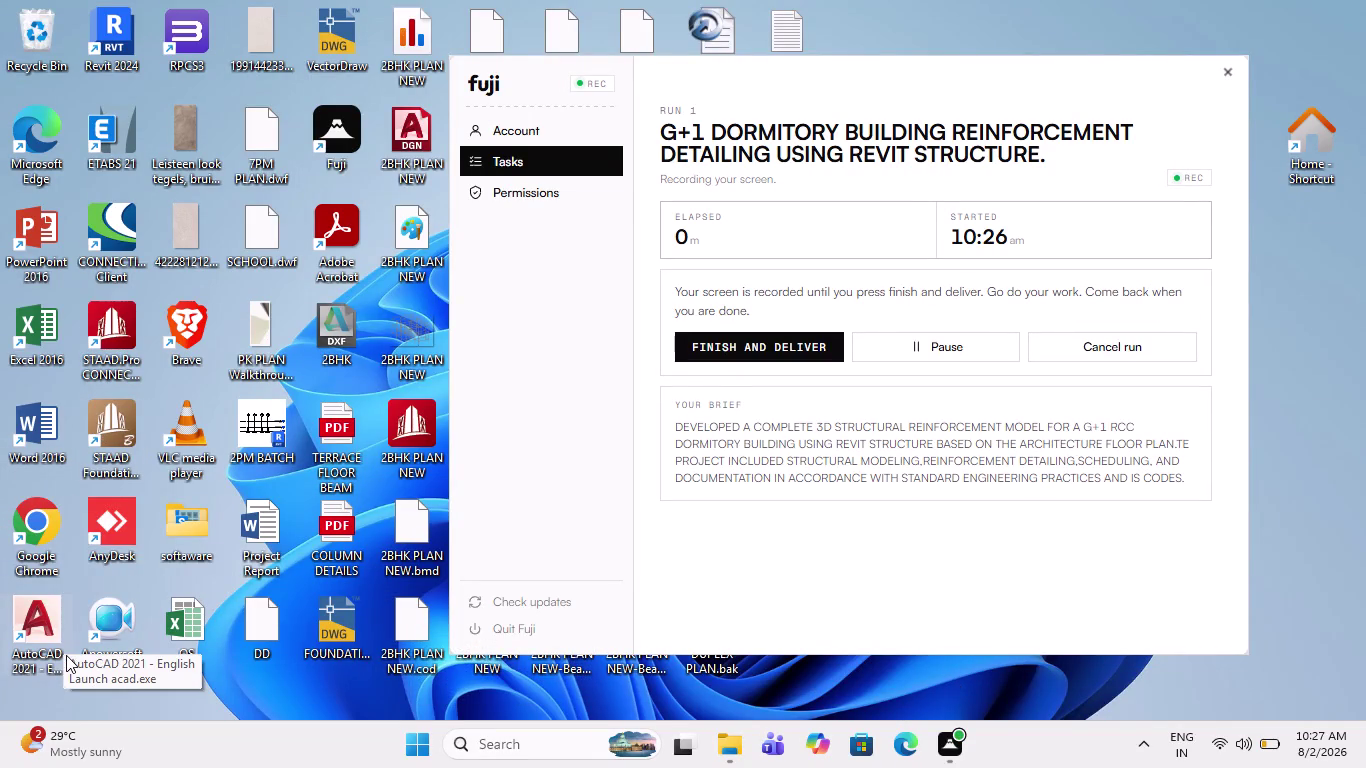
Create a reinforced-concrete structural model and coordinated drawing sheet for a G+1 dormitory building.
double_click(106, 23)
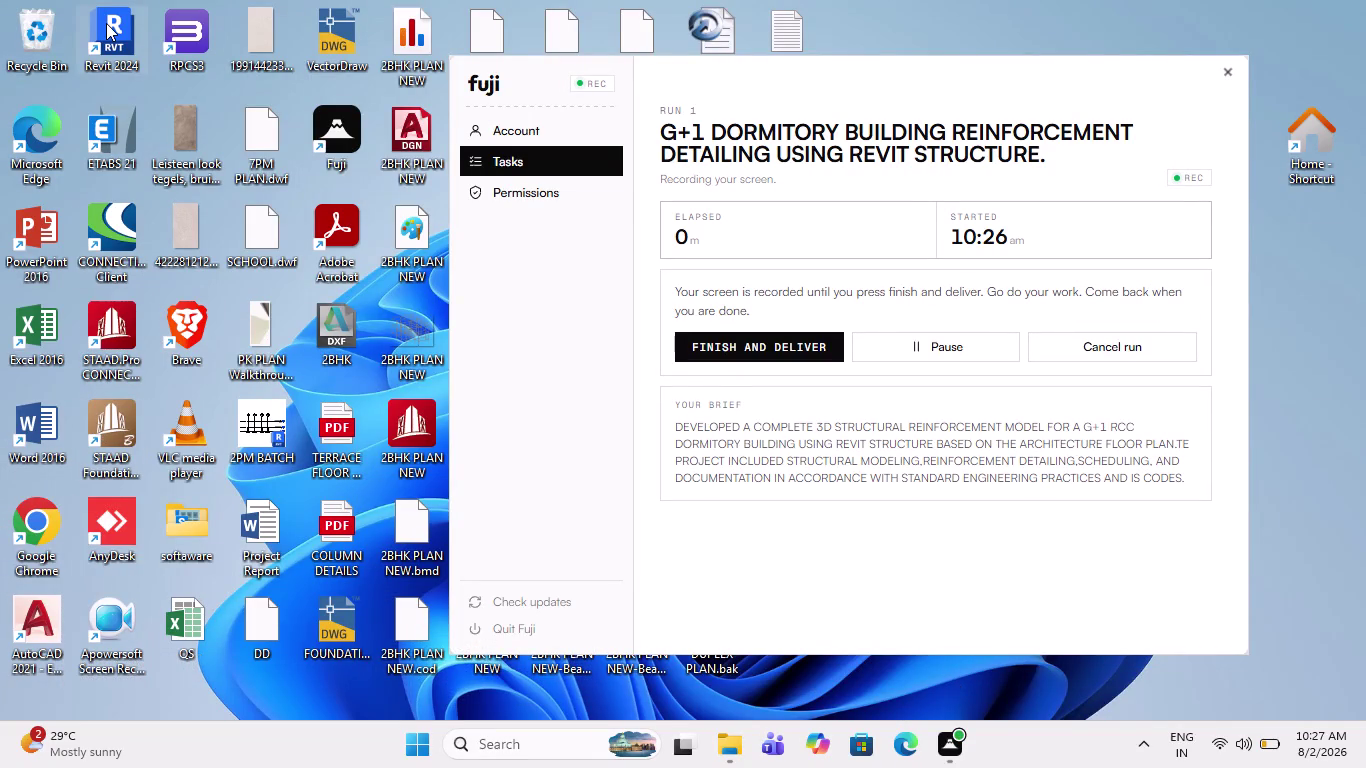